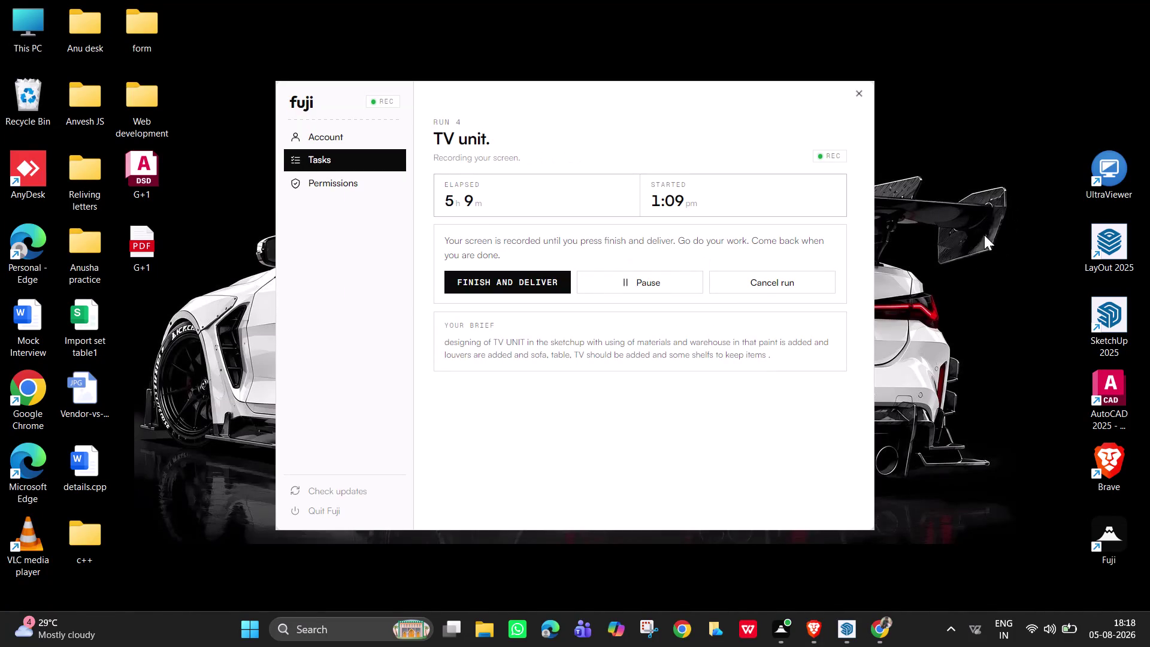
Bring up the desktop context menu, then dismiss it.
right_click(963, 229)
click(964, 222)
right_click(962, 204)
right_drag(958, 239, 952, 233)
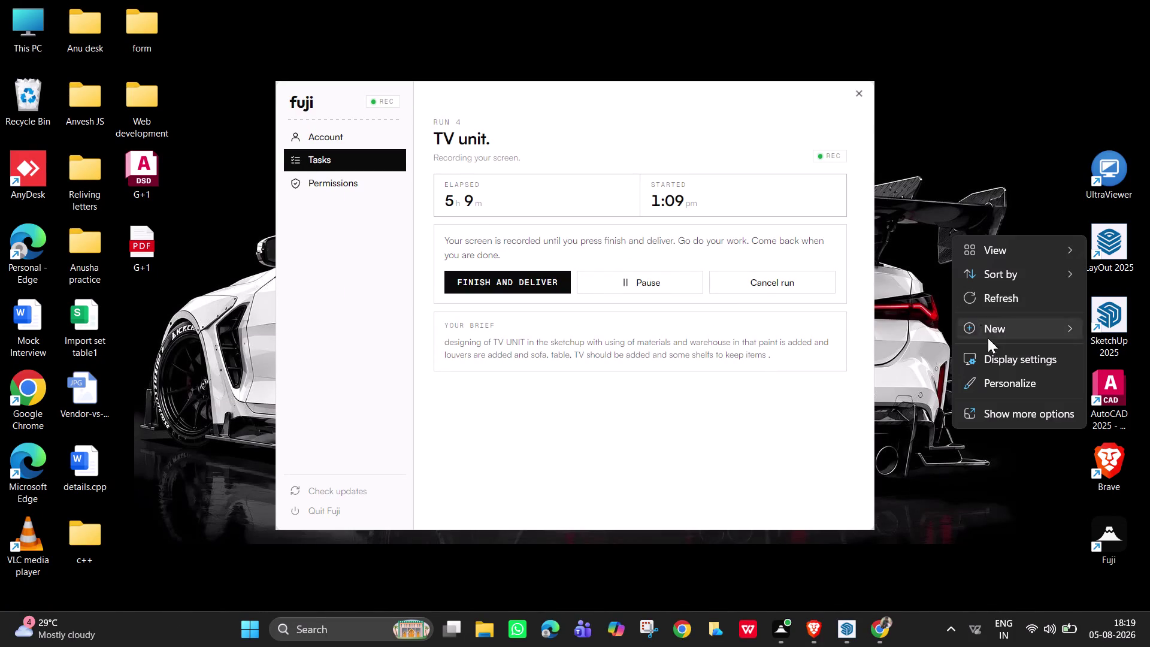
click(996, 295)
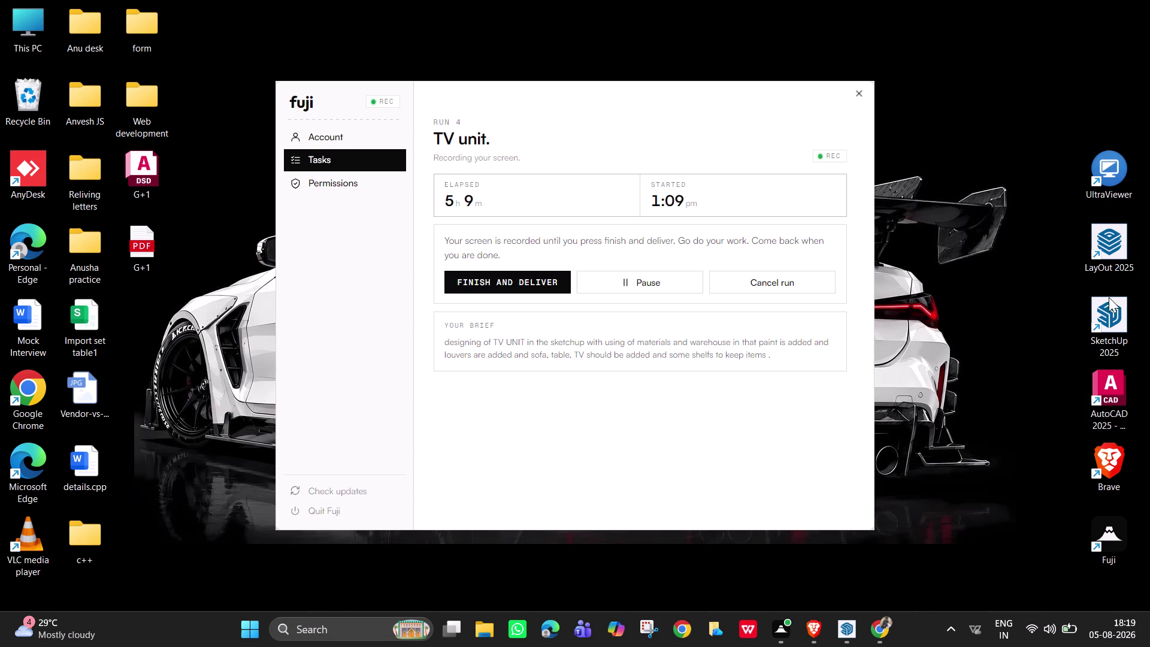
Open This PC, go to the Downloads folder, and open spiderman.webp.
double_click(23, 33)
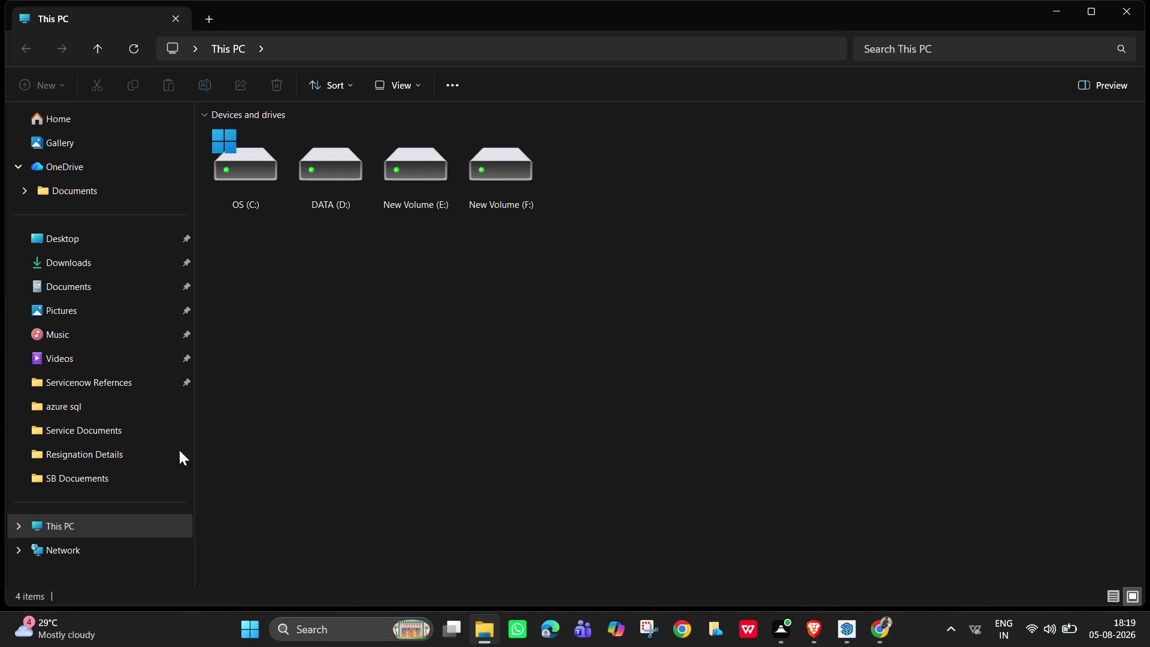
drag(82, 267, 82, 255)
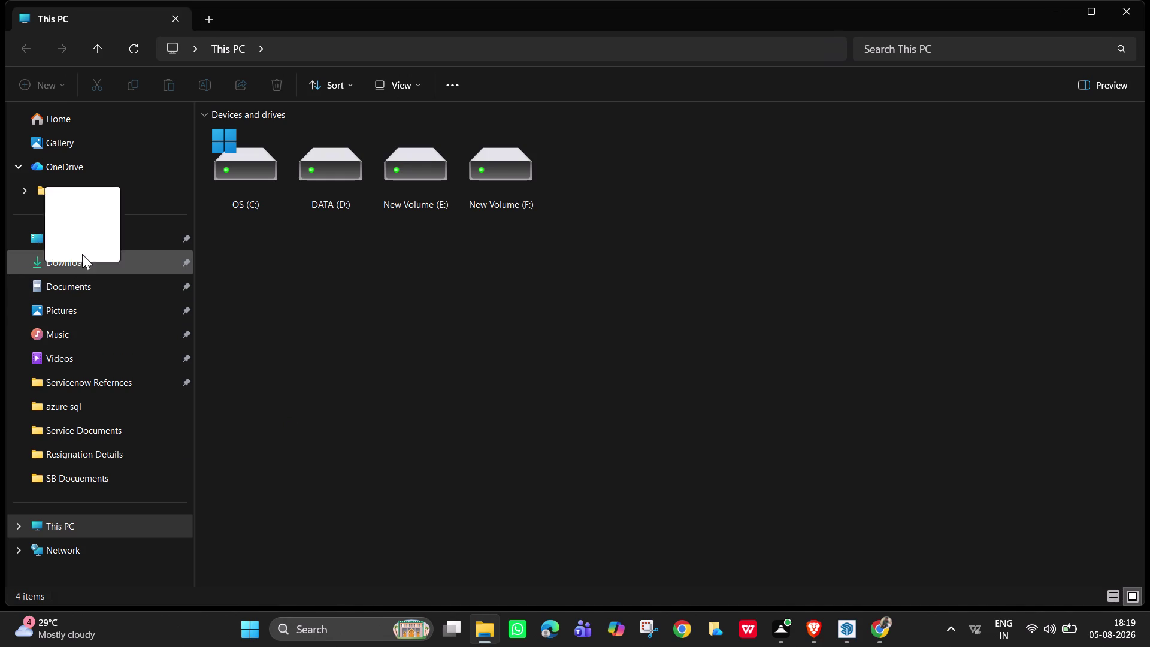
click(86, 261)
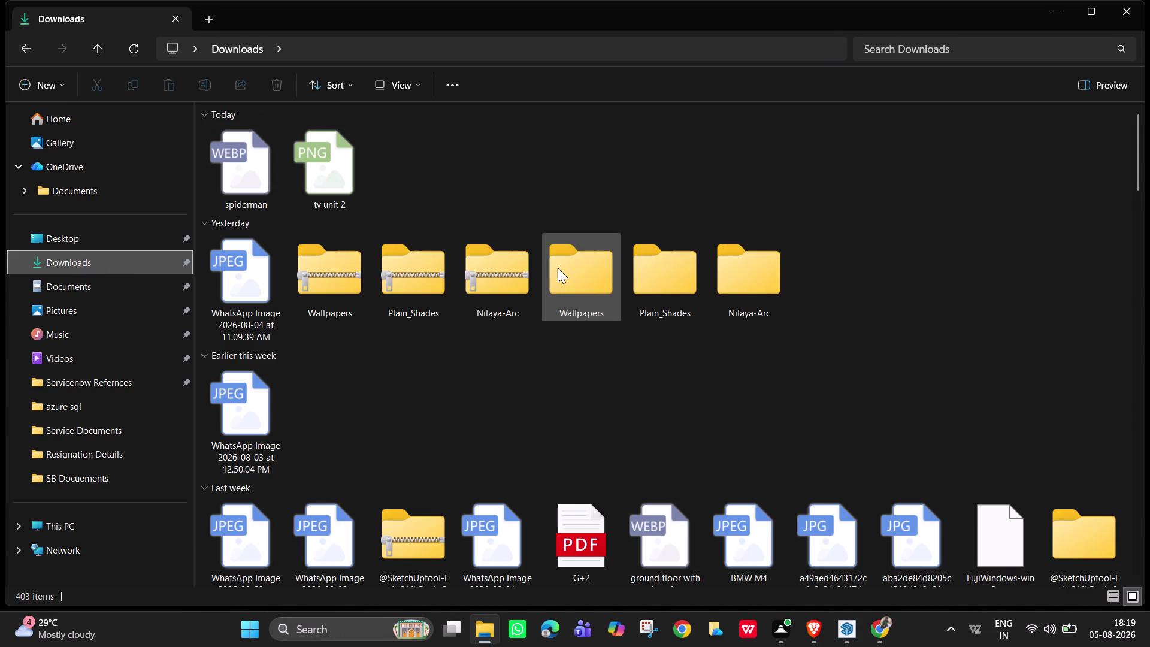
double_click(265, 186)
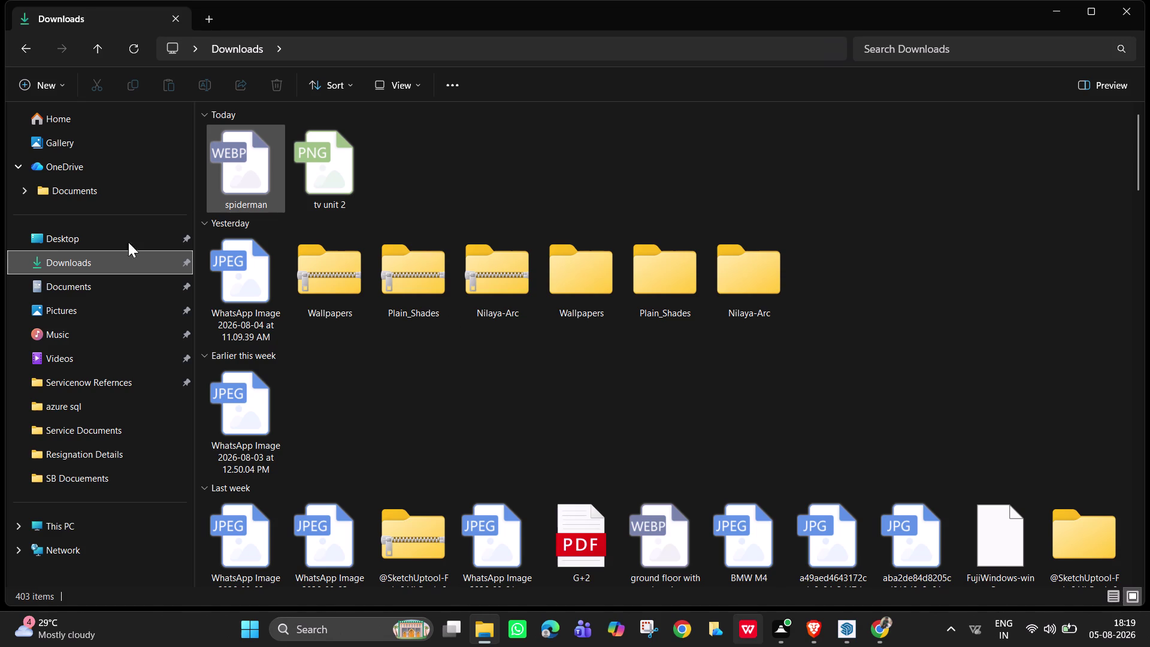
double_click(233, 193)
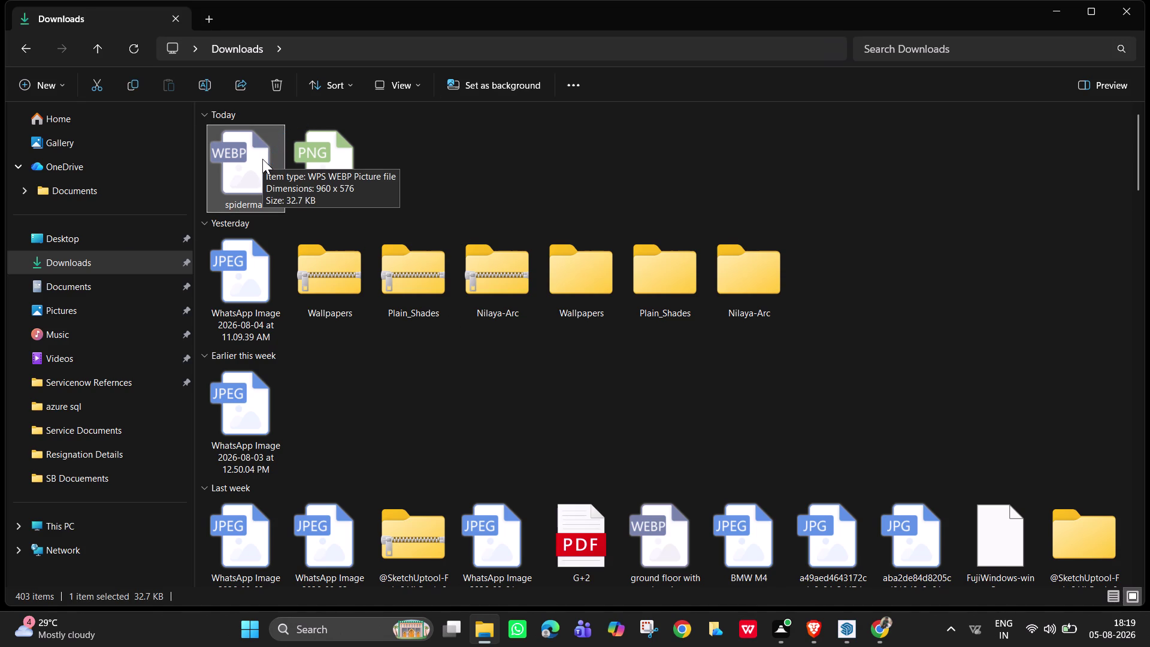
double_click(251, 174)
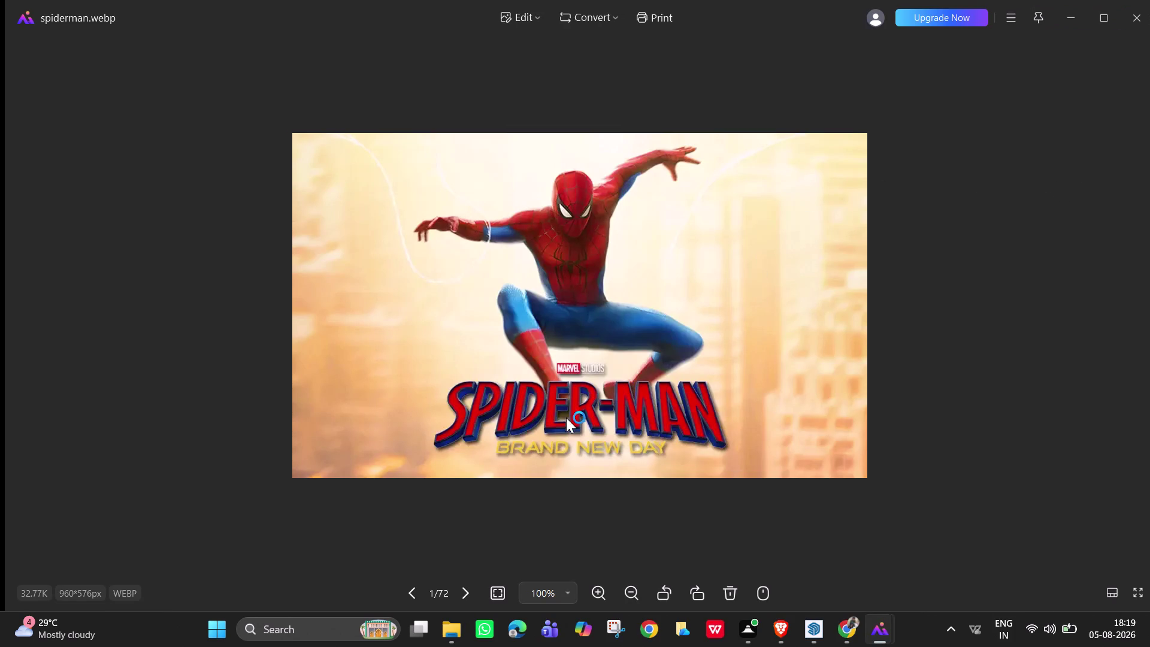
View spiderman.webp in WPS Photos, then close the viewer to return to Downloads.
click(1144, 8)
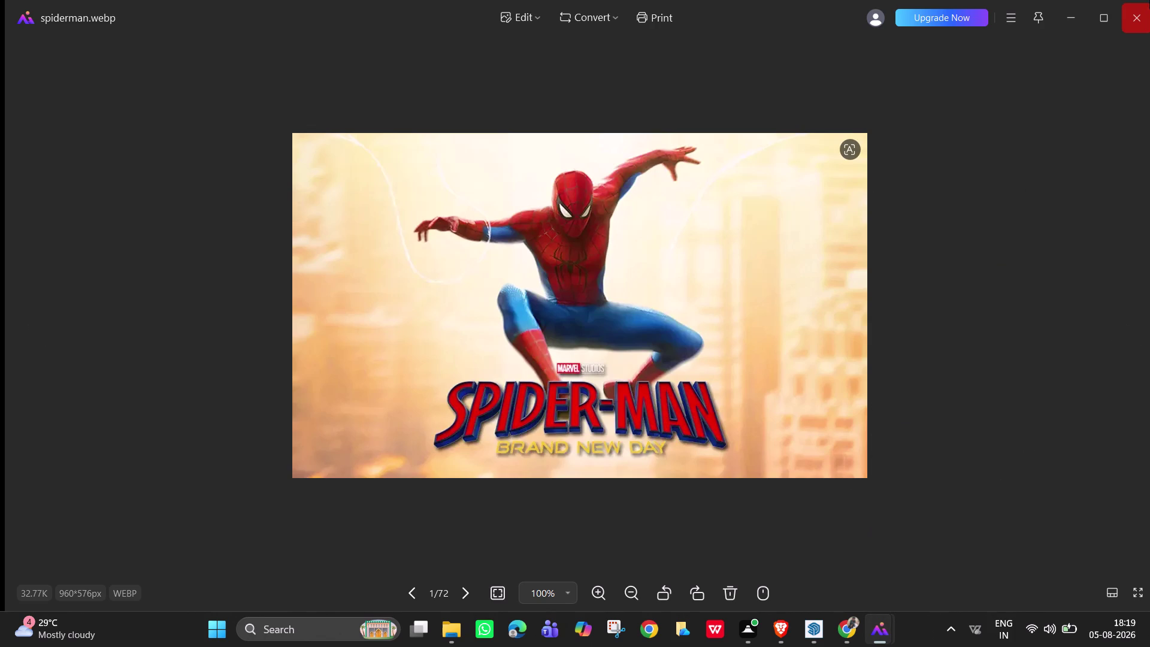
click(1141, 25)
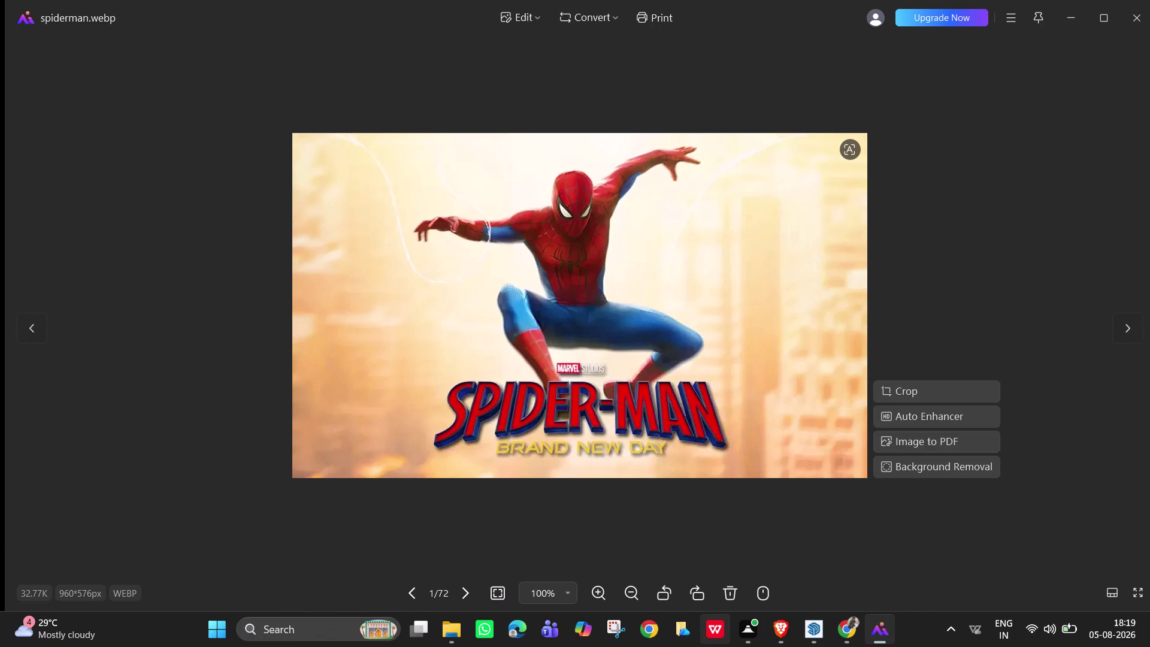
click(1097, 115)
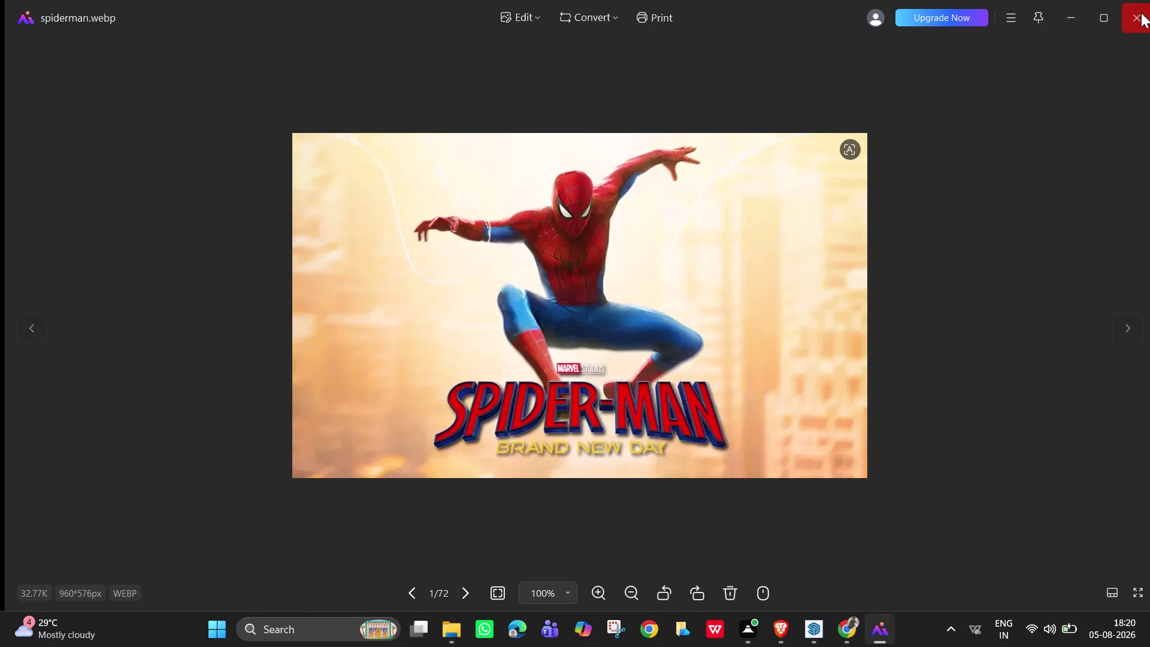
click(1140, 13)
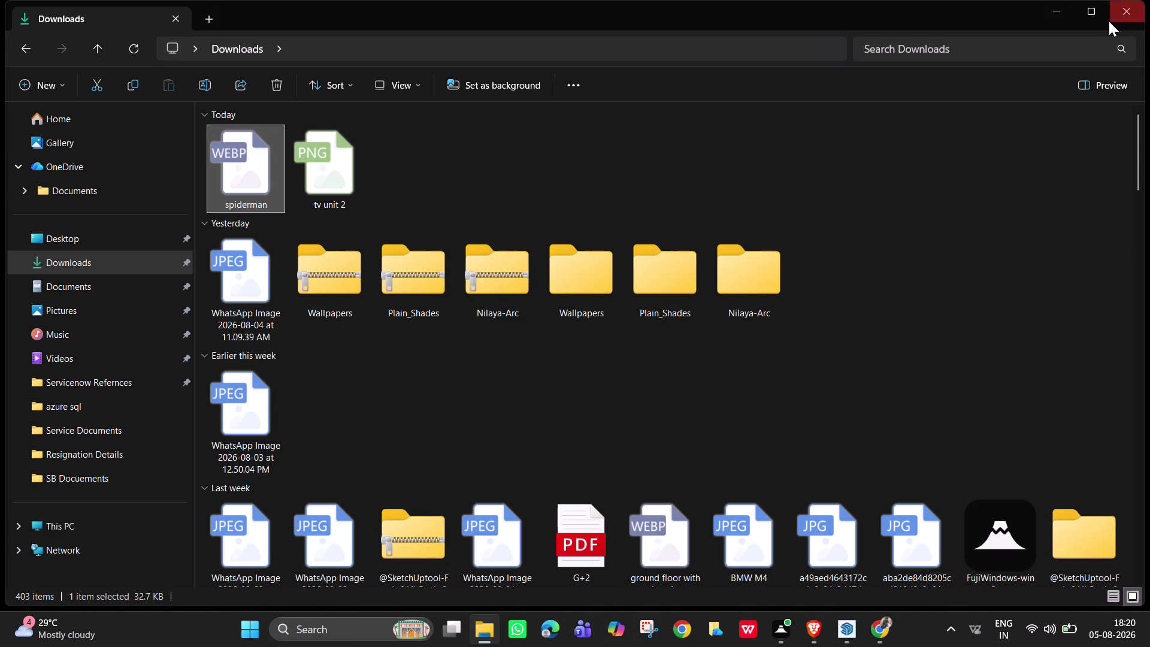